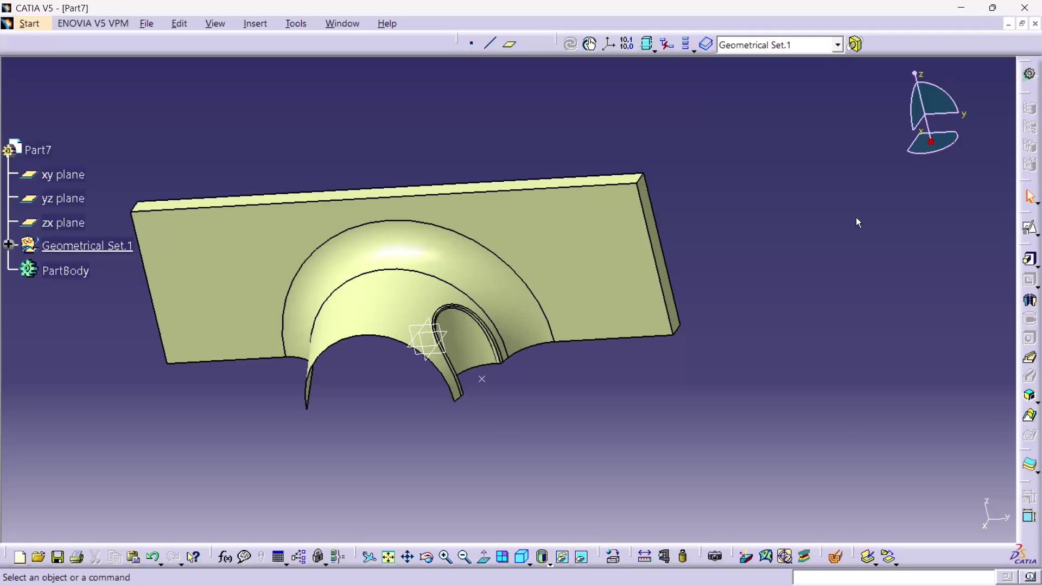
click(625, 421)
scroll(down, 3)
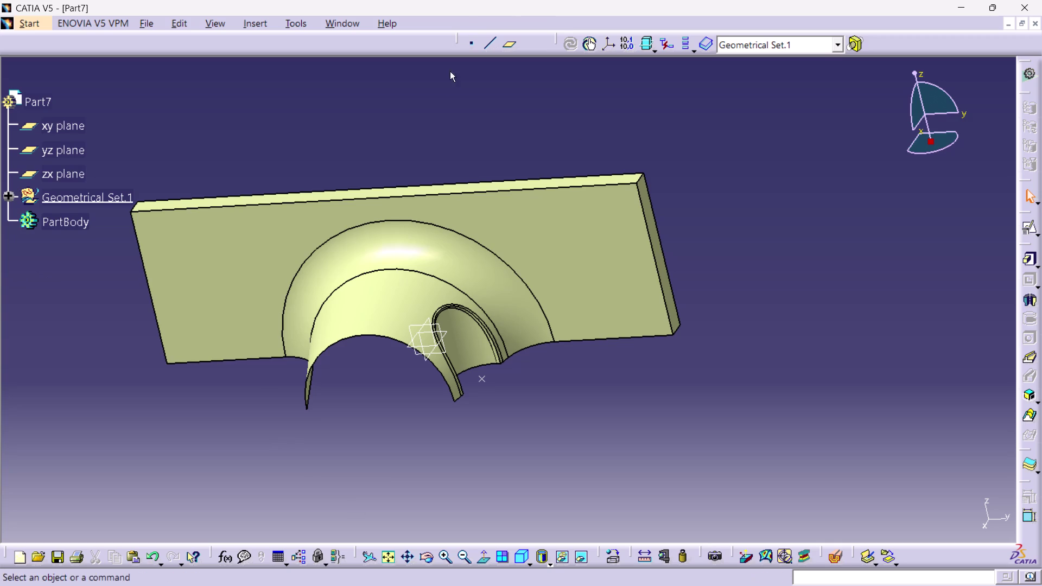